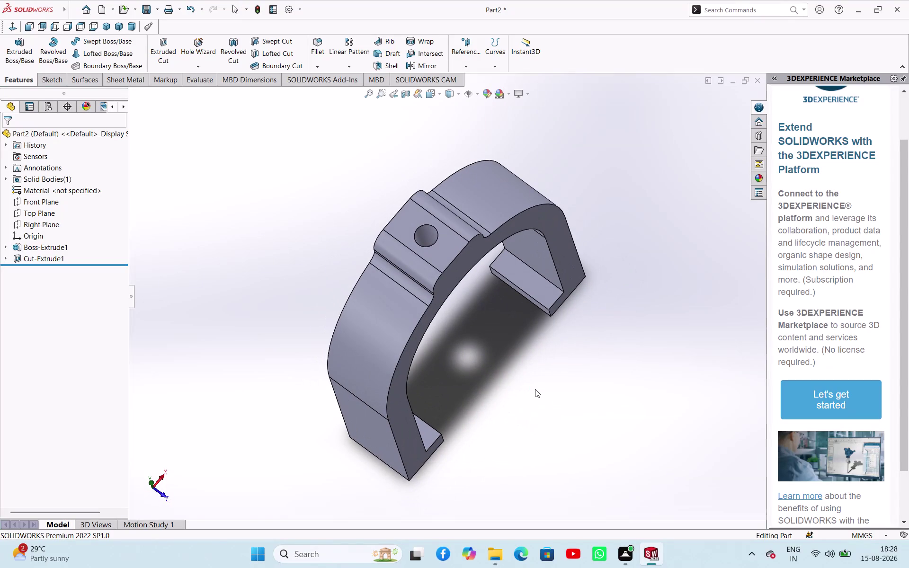
Begin saving the finished Part2 clamp with Ctrl+S to bring up the Save As dialog.
key(ctrl+s)
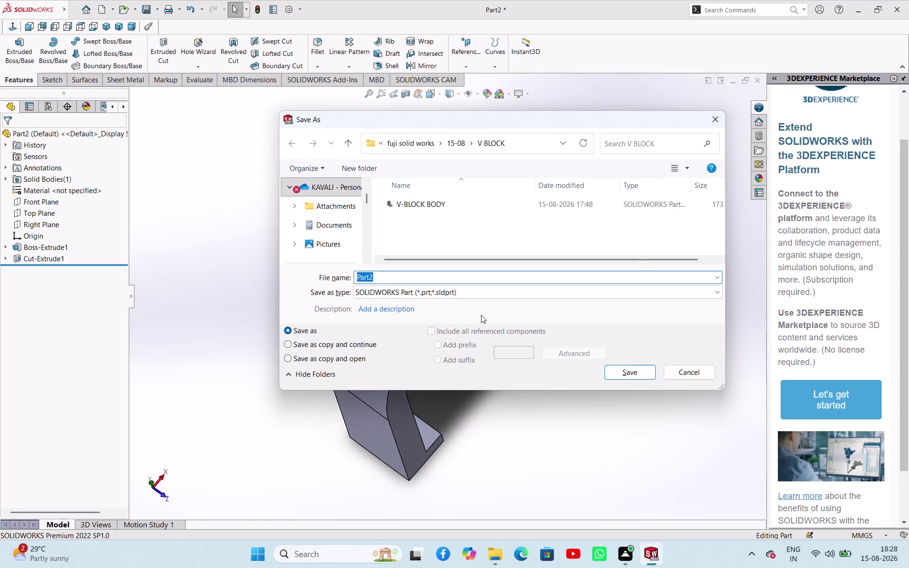